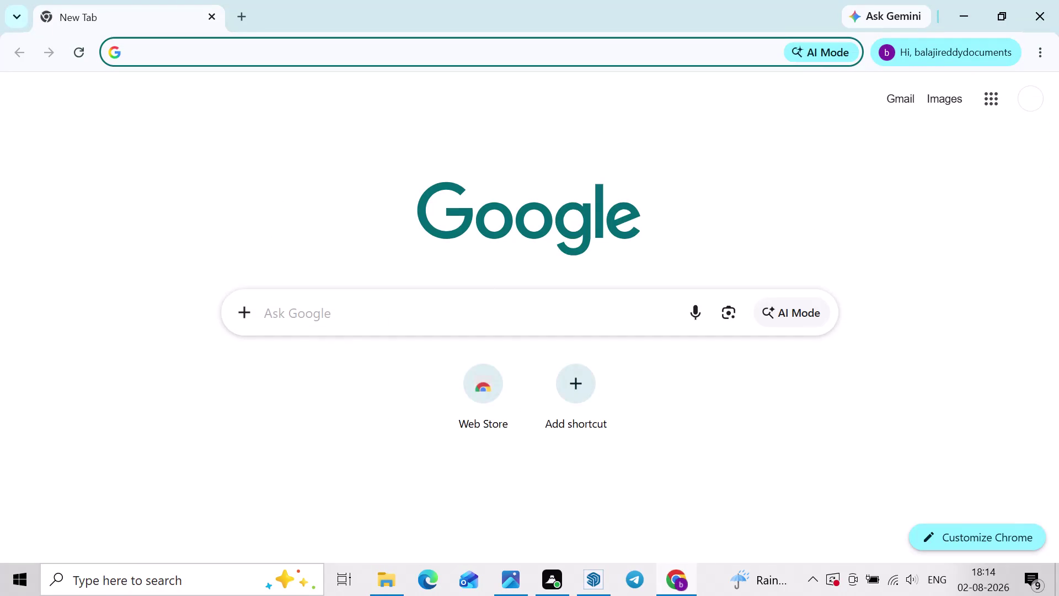
click(465, 302)
text(re)
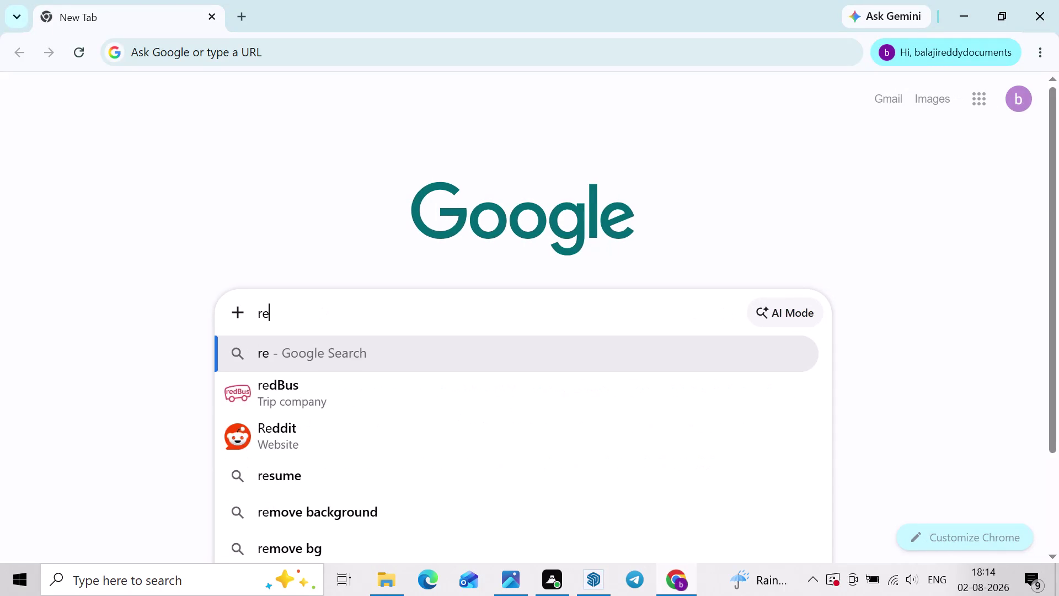
text(s)
key(BackSpace)
key(BackSpace)
key(BackSpace)
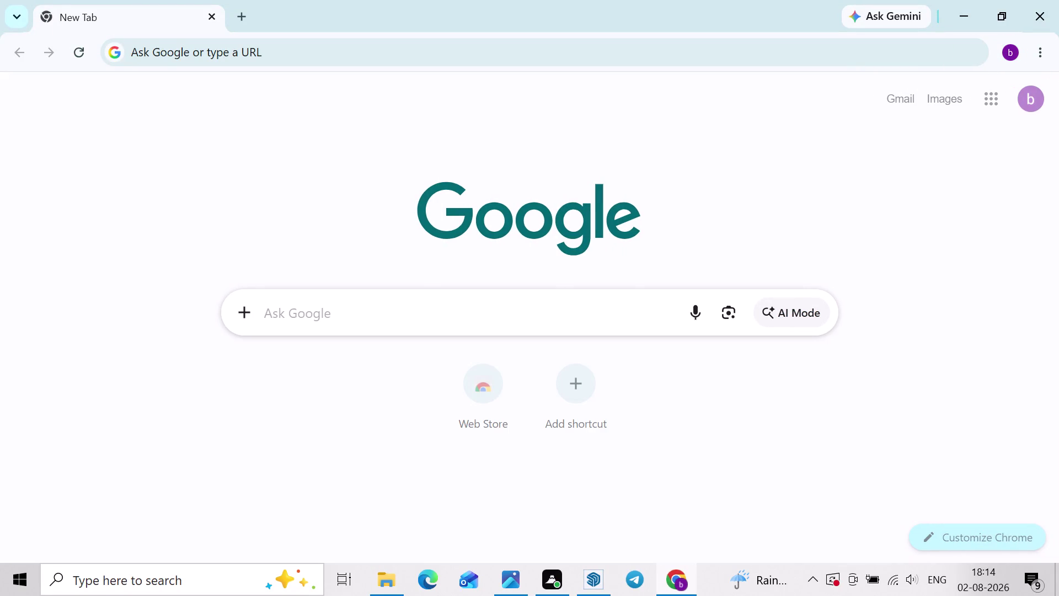